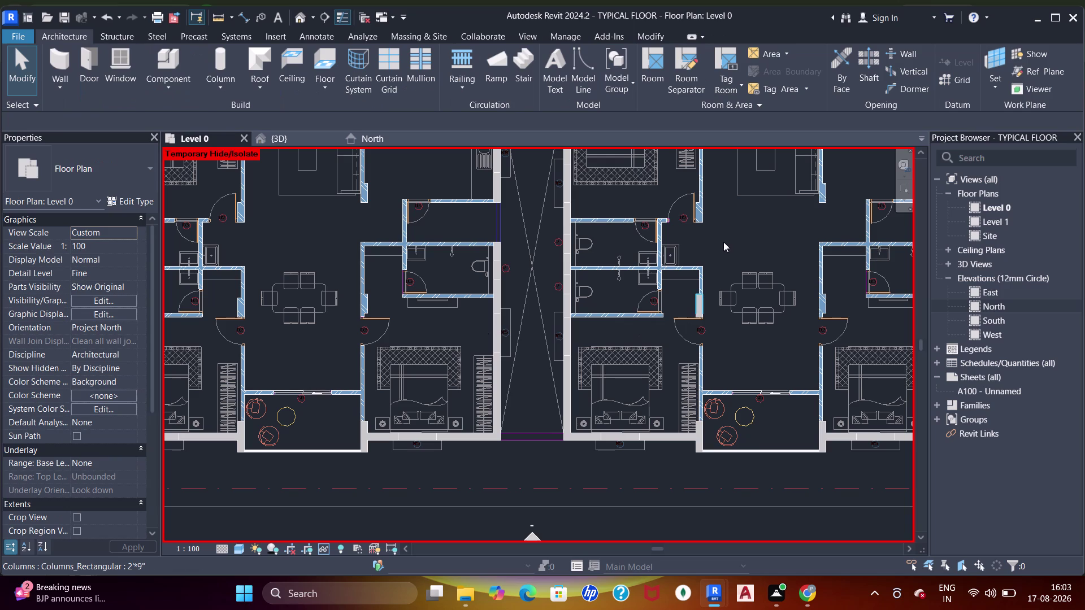
Clear the stair selection, then select and check options for the imported DWG plan before deselecting it.
key(Escape)
key(Escape)
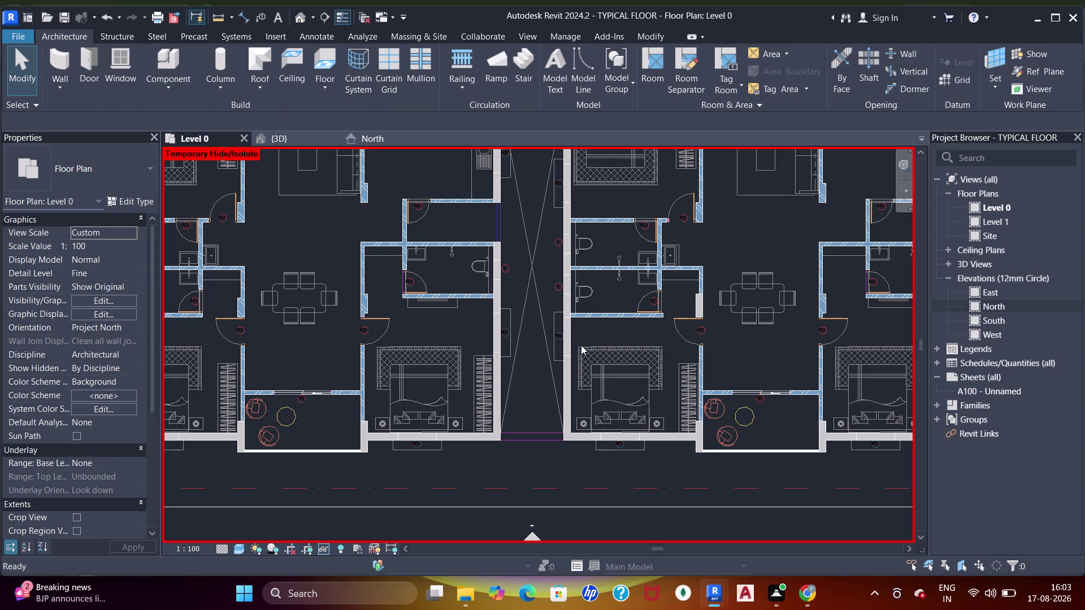
click(581, 345)
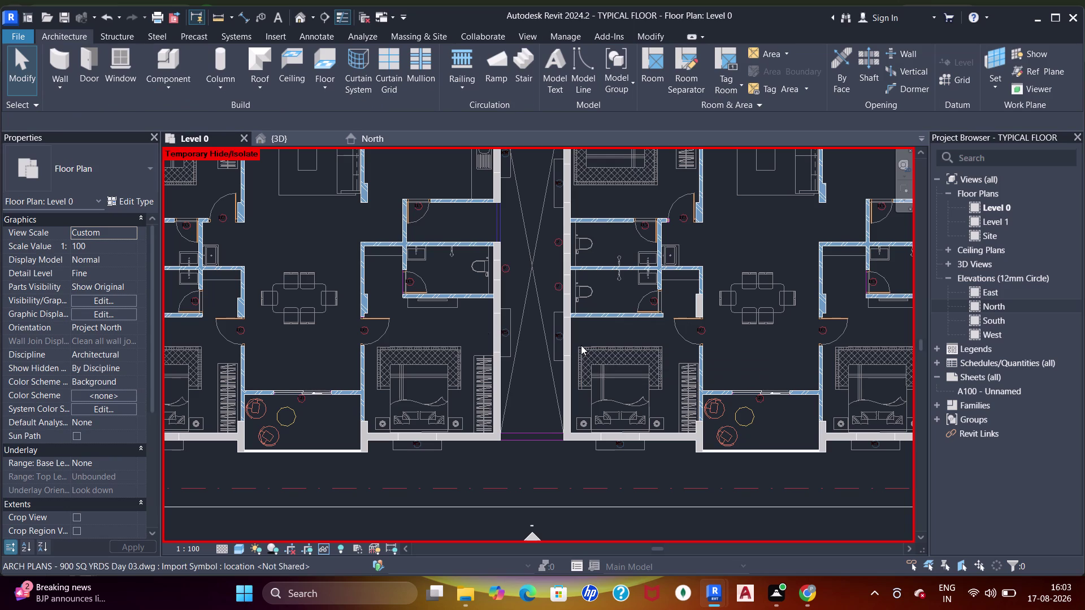
right_click(580, 345)
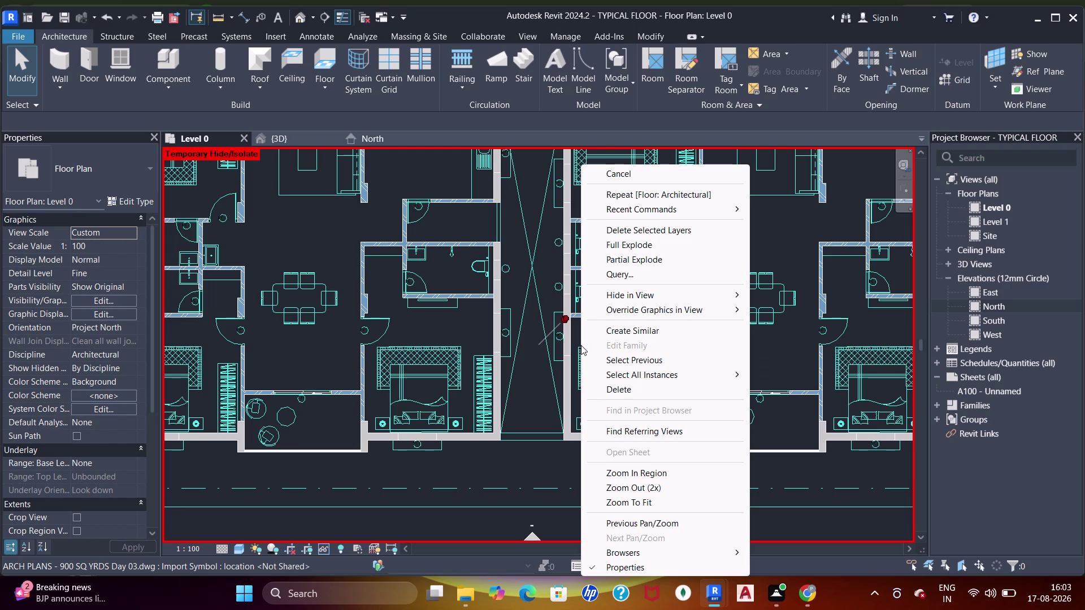
right_click(581, 345)
right_click(581, 345)
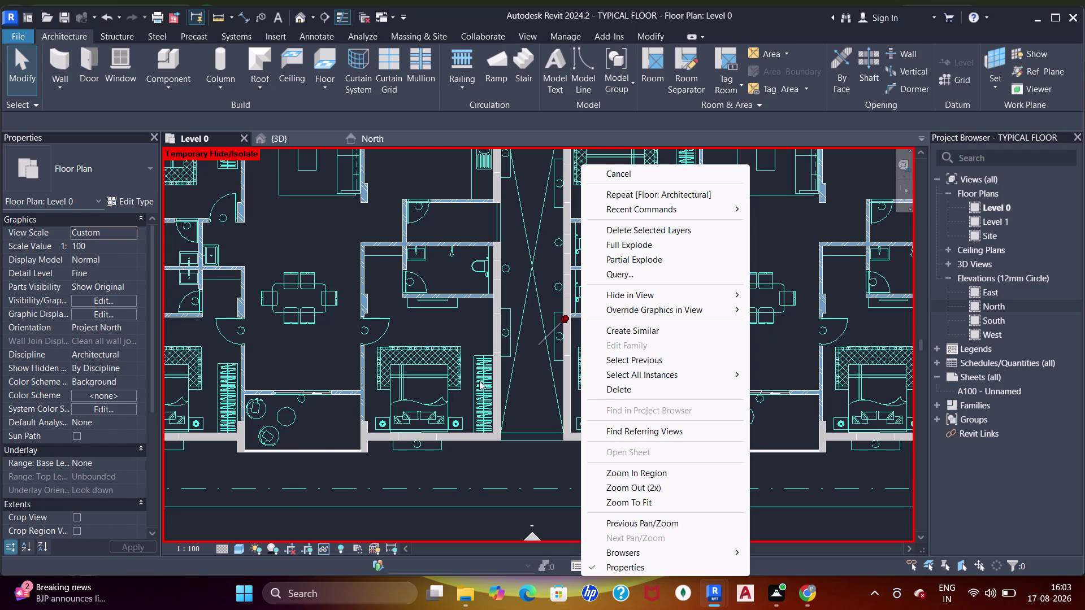
click(507, 304)
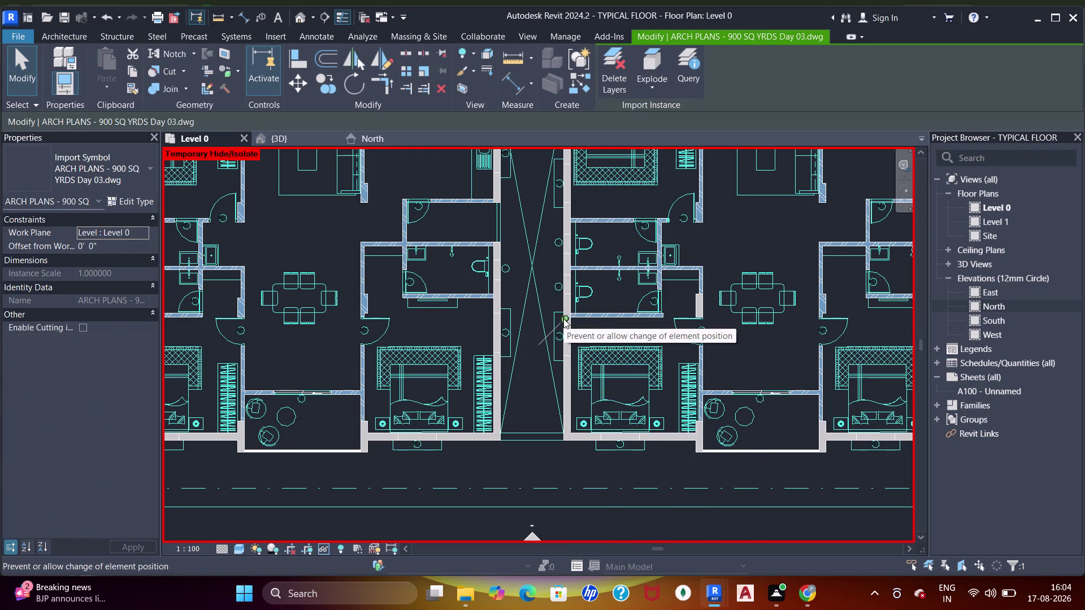
click(564, 318)
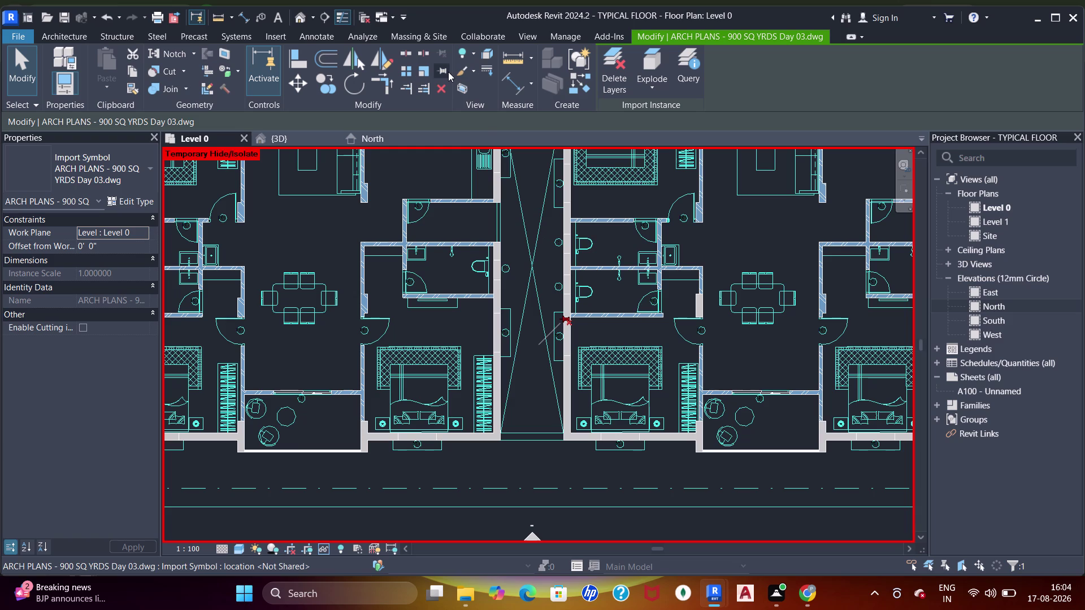
click(445, 70)
click(542, 262)
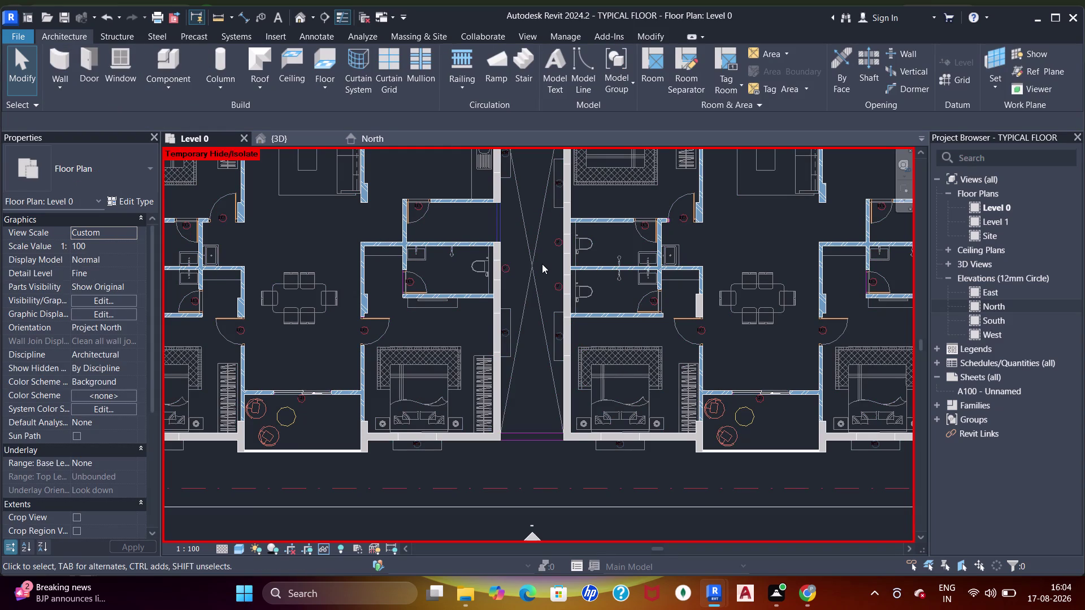
Survey both apartments across the Level 0 plan, then switch to the {3D} view.
middle_drag(543, 277, 549, 349)
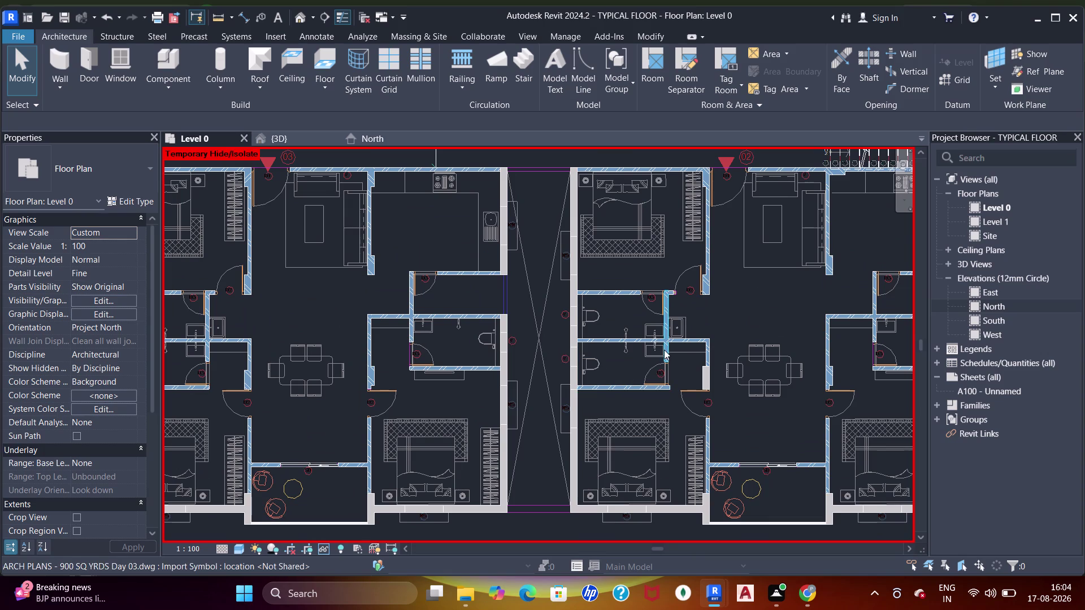
scroll(up, 3)
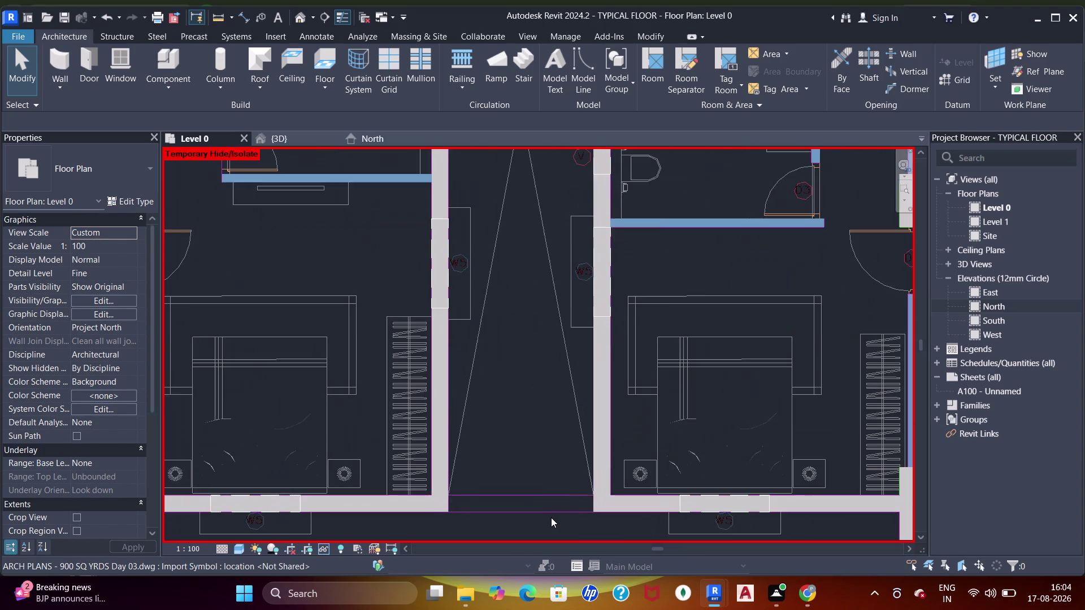
scroll(down, 3)
scroll(down, 3)
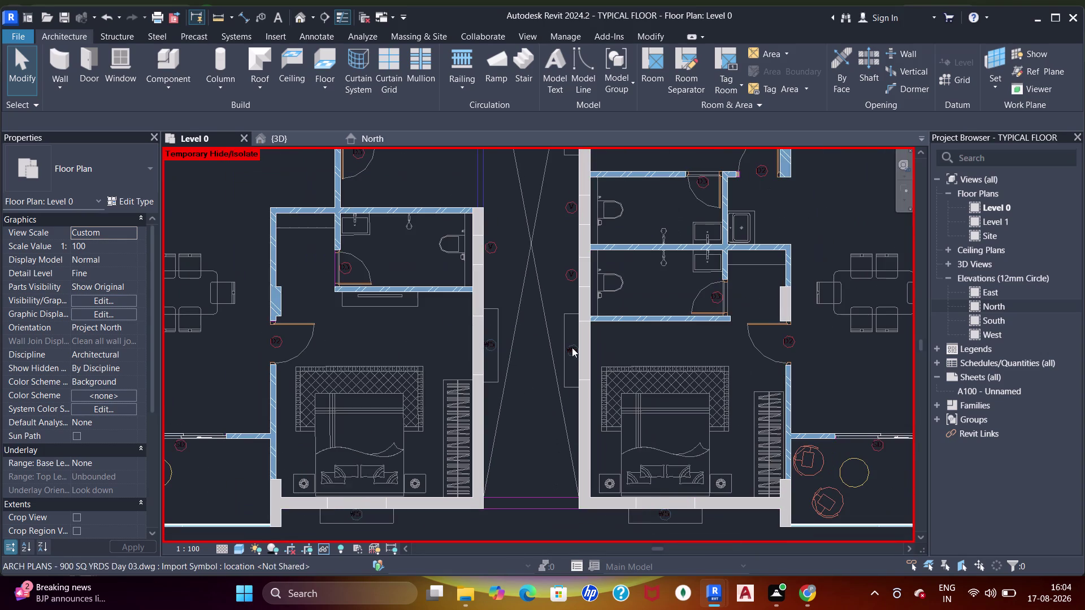
middle_drag(572, 348, 577, 357)
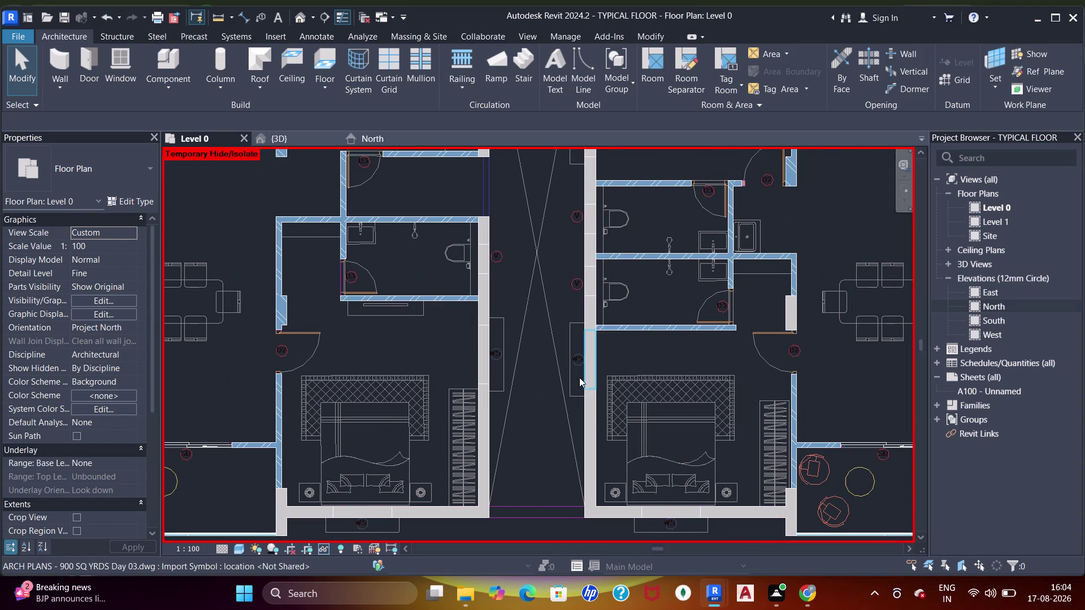
middle_drag(548, 448, 558, 279)
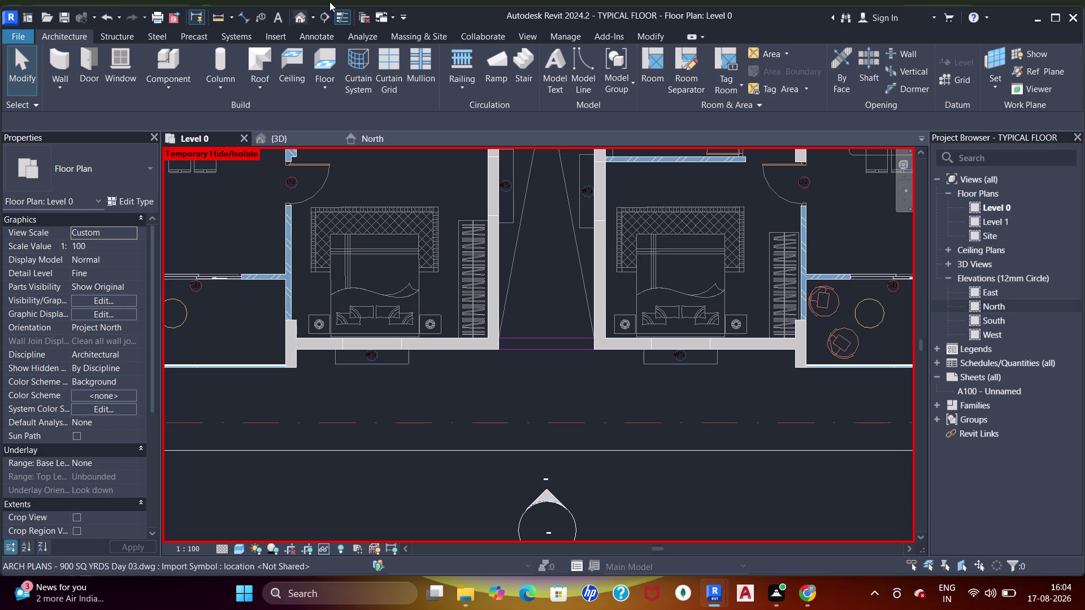
scroll(down, 3)
middle_drag(523, 231, 514, 393)
middle_drag(567, 212, 578, 236)
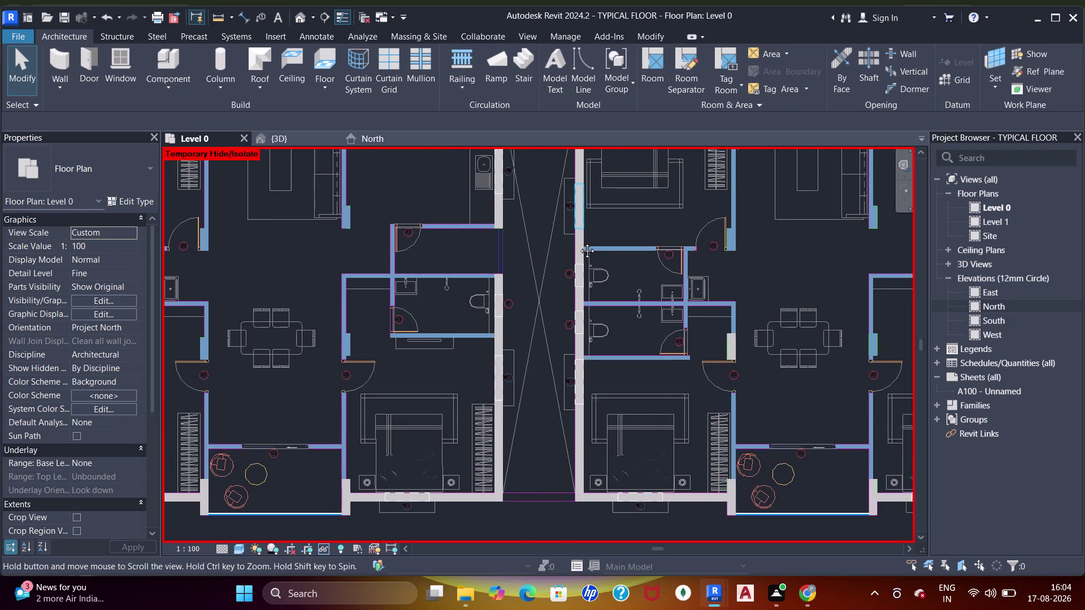
middle_drag(579, 236, 574, 329)
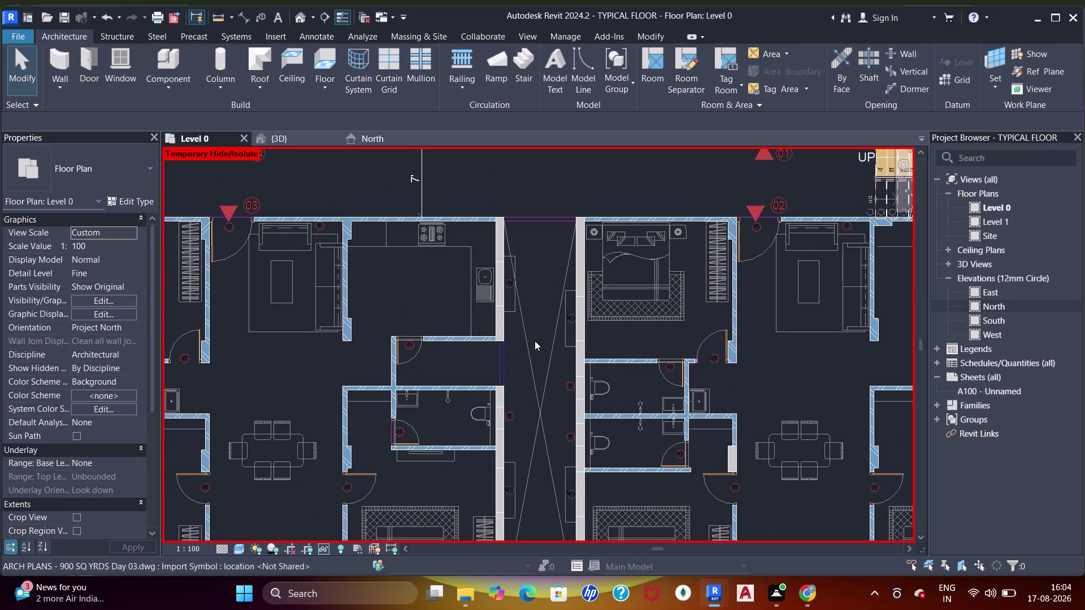
scroll(down, 3)
middle_drag(518, 389, 521, 290)
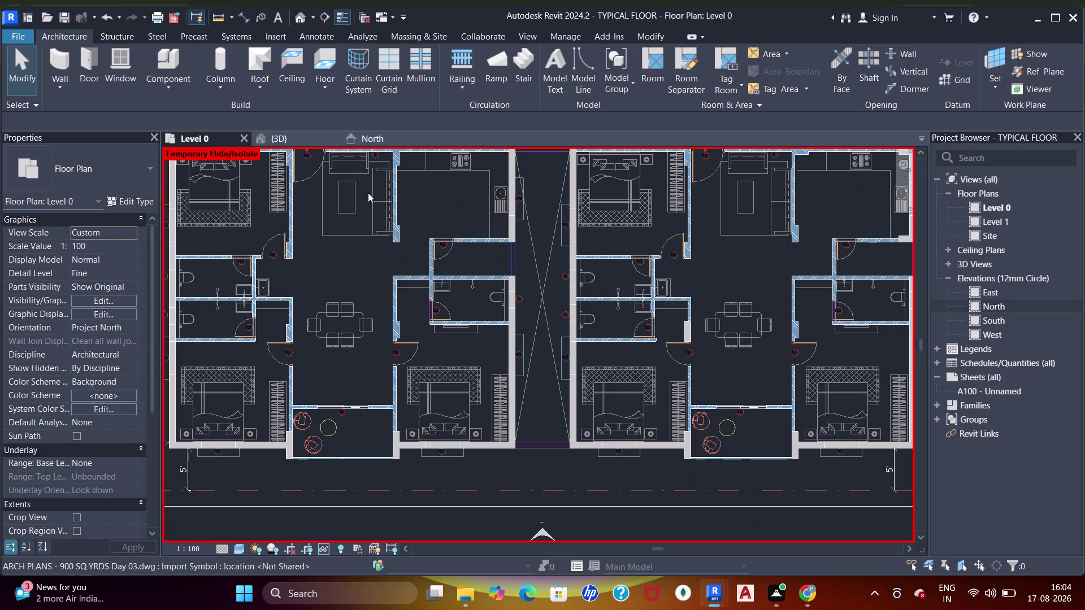
click(283, 139)
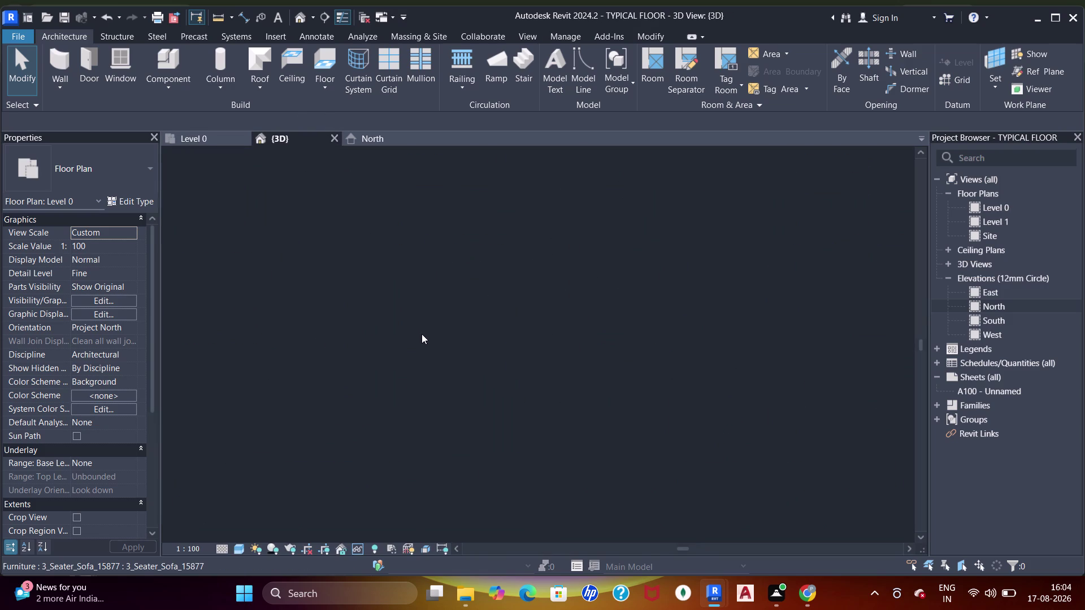
Orbit the 3D floor over the furnished apartments, stair and corridor, then return to Level 0.
middle_drag(439, 338, 438, 496)
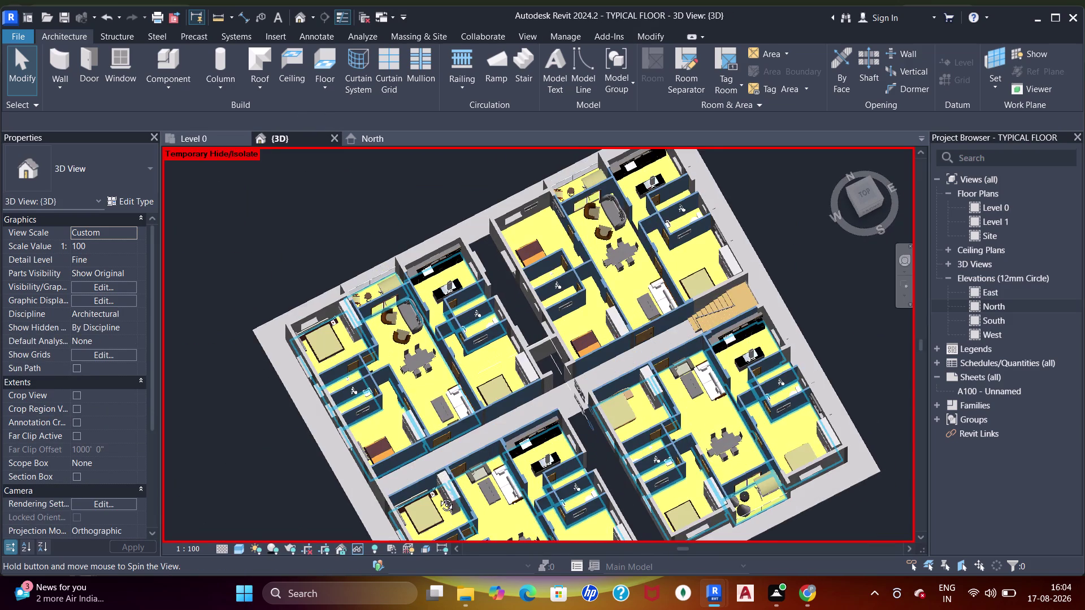
middle_drag(438, 496, 444, 503)
scroll(up, 3)
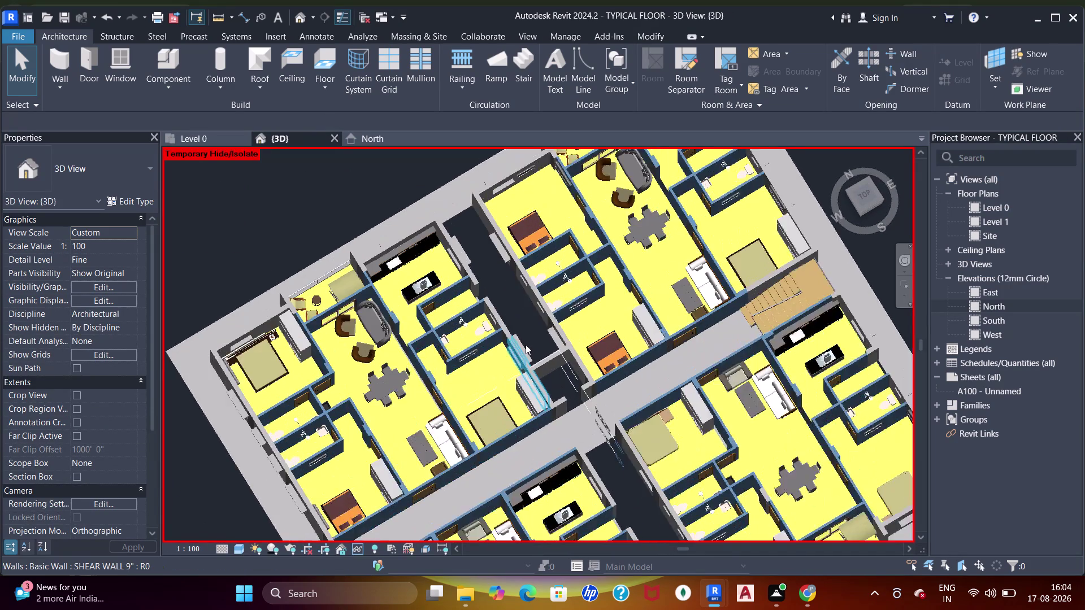
scroll(up, 3)
middle_drag(526, 348, 520, 377)
scroll(down, 3)
middle_drag(532, 372, 451, 206)
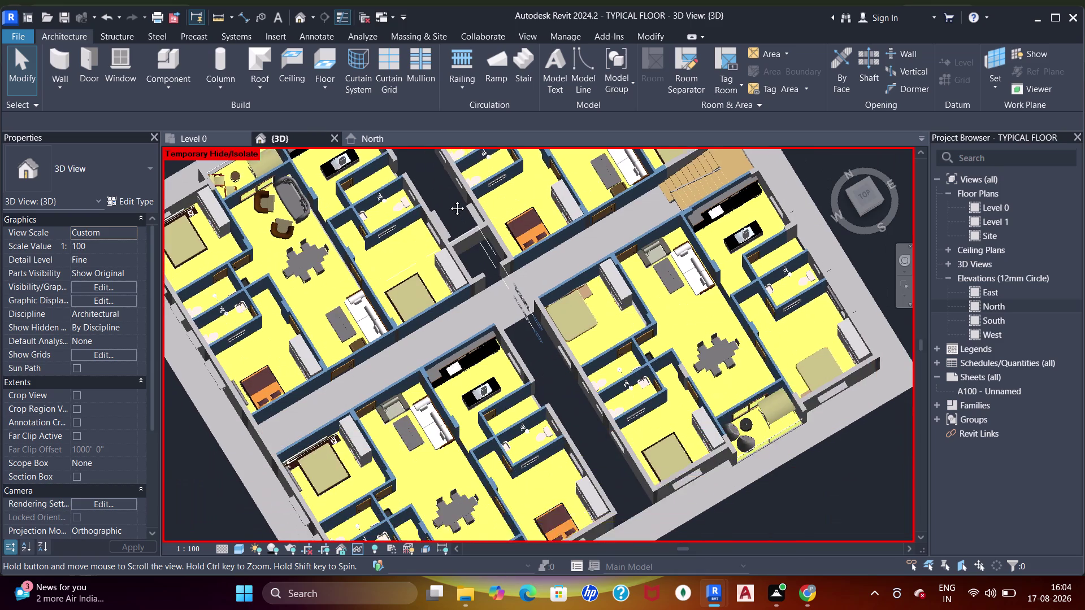
middle_drag(451, 206, 447, 196)
middle_drag(453, 213, 510, 307)
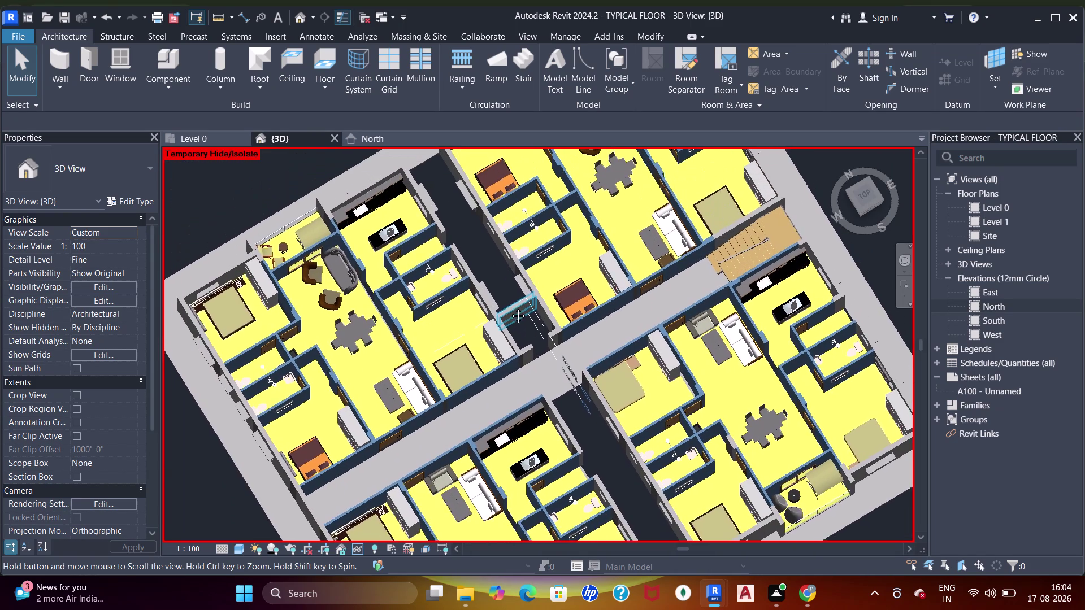
middle_drag(509, 307, 510, 307)
click(190, 142)
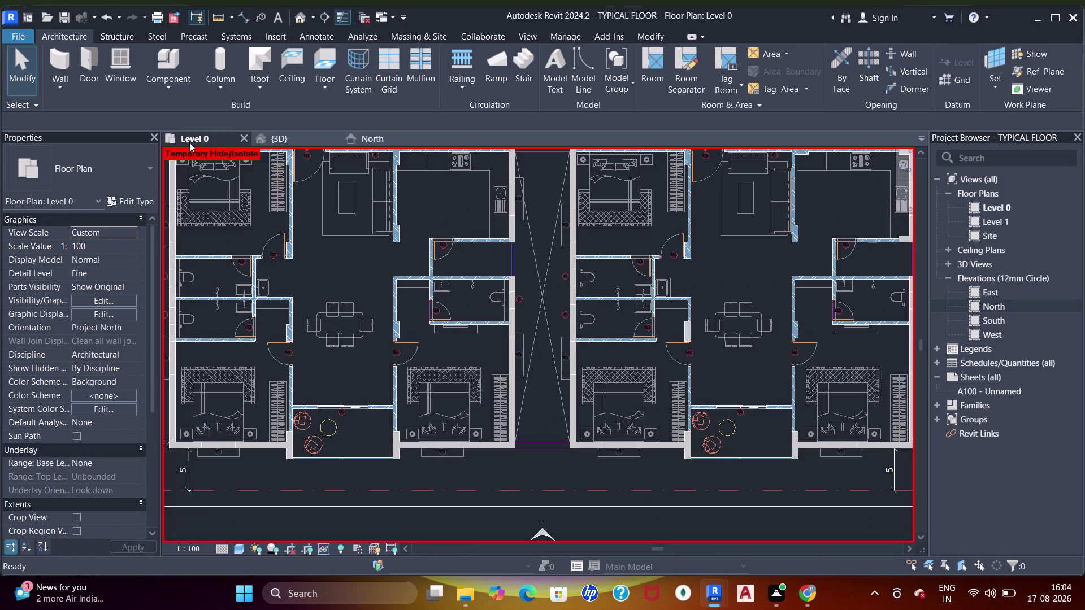
middle_click(509, 275)
middle_drag(518, 281, 522, 290)
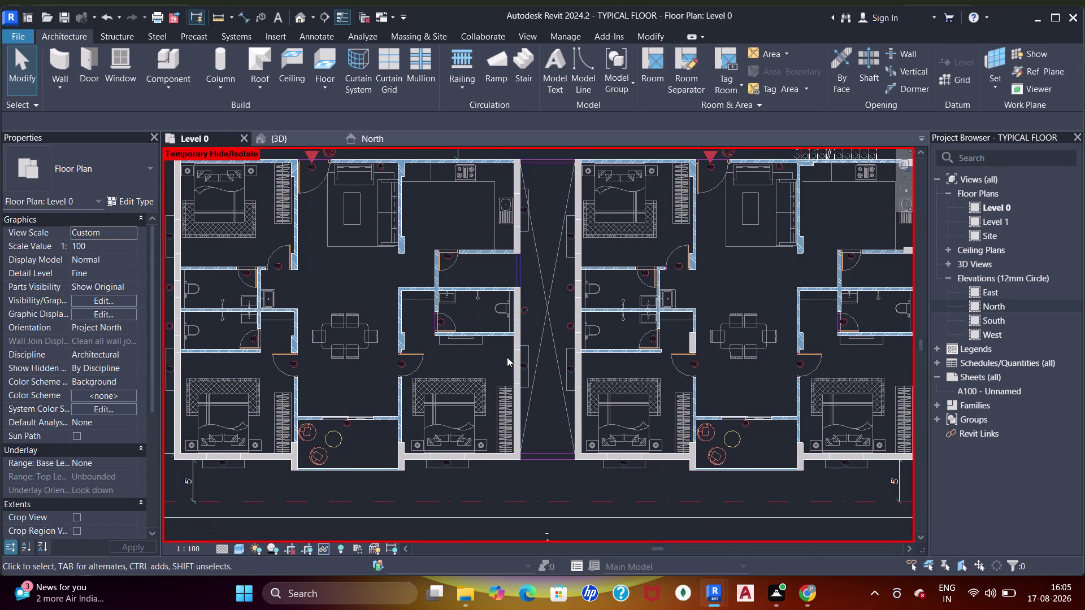
middle_drag(507, 357, 495, 346)
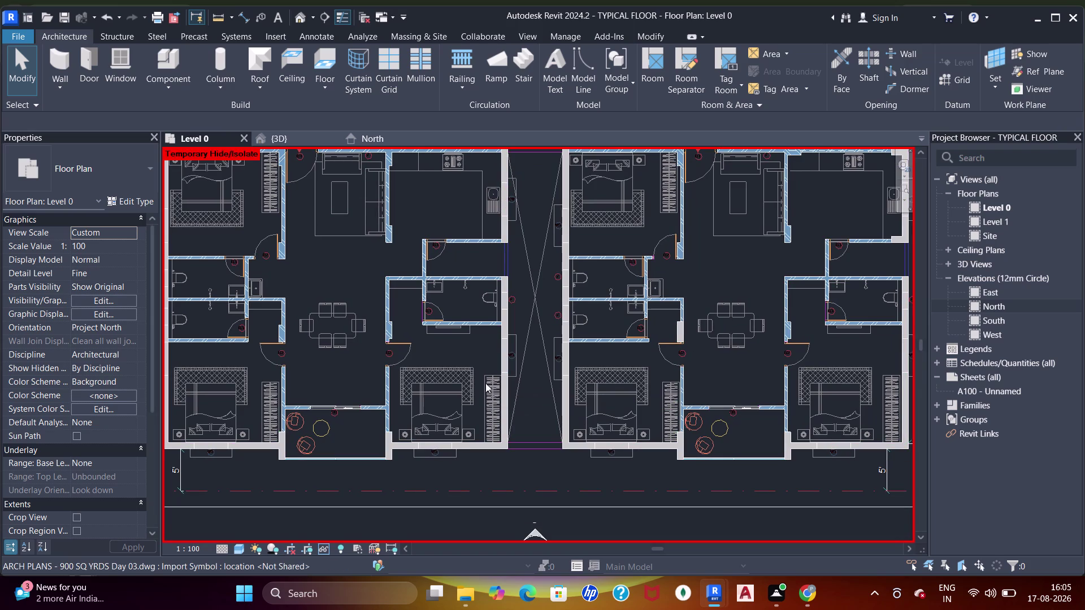
middle_drag(509, 400, 513, 384)
middle_drag(509, 393, 520, 377)
middle_drag(504, 385, 509, 395)
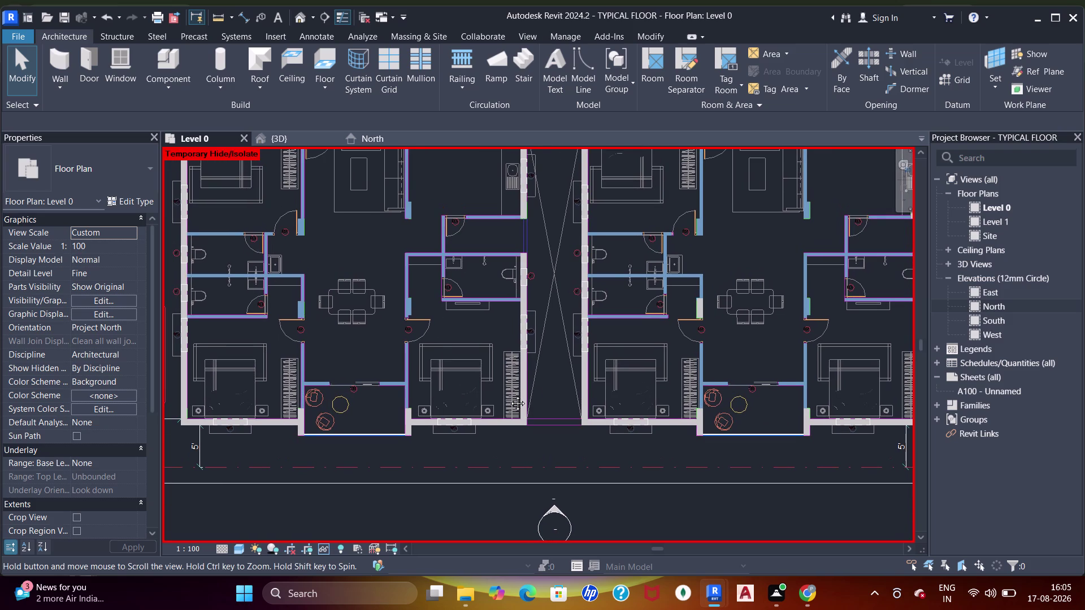
middle_drag(509, 395, 507, 376)
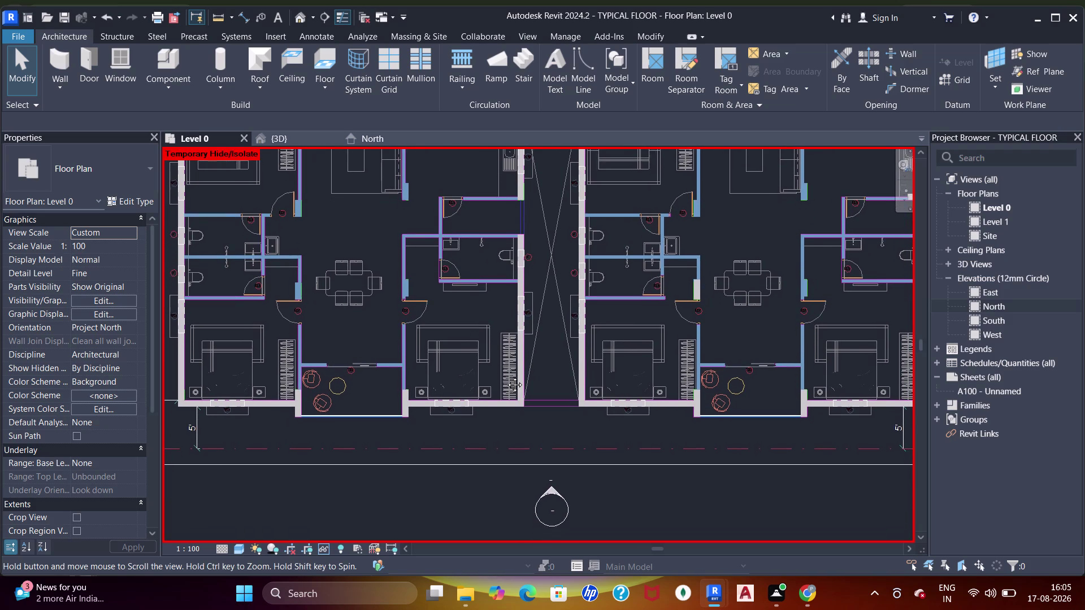
middle_drag(506, 376, 507, 370)
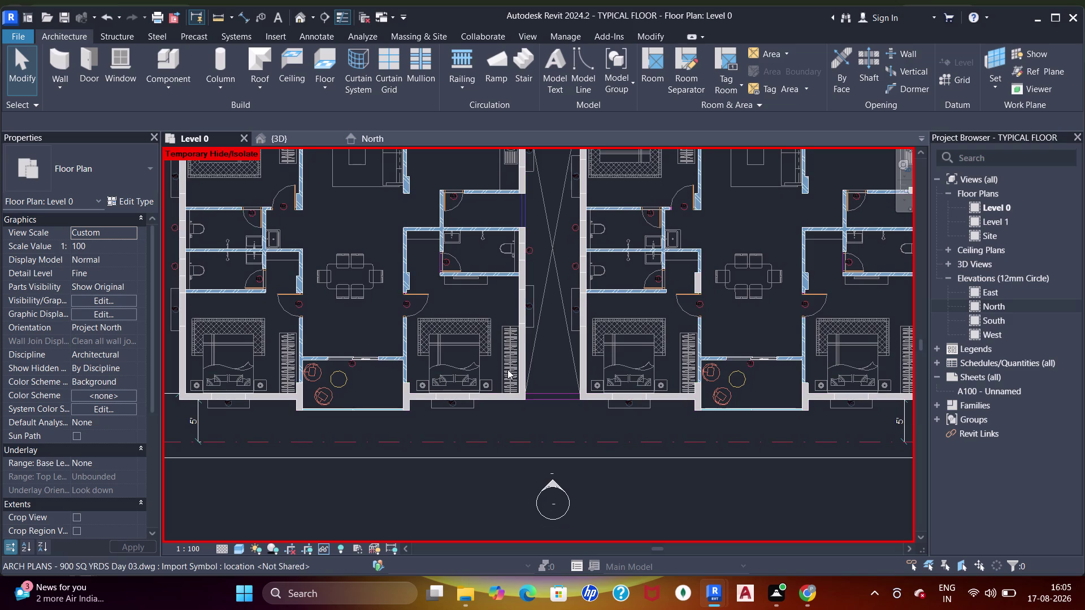